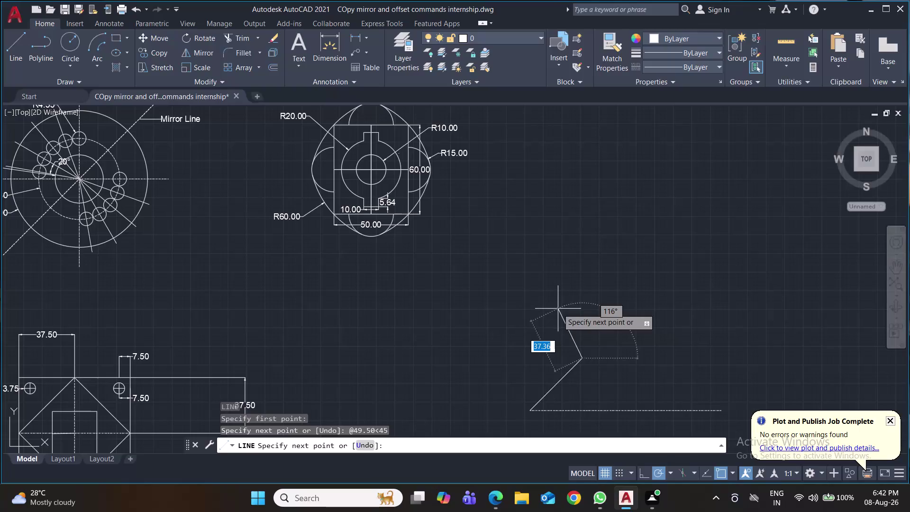
text(35.)
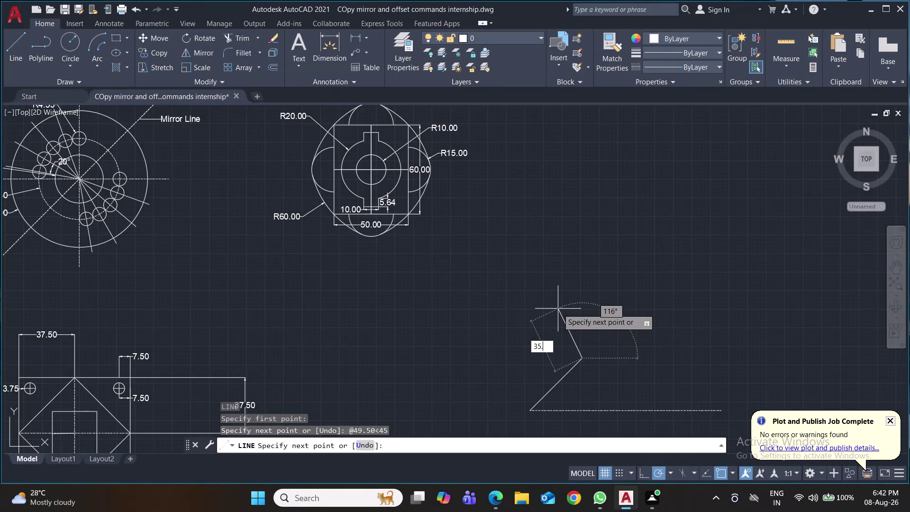
text(36)
key(BackSpace)
key(BackSpace)
key(BackSpace)
key(BackSpace)
key(BackSpace)
key(shift+at)
text(3)
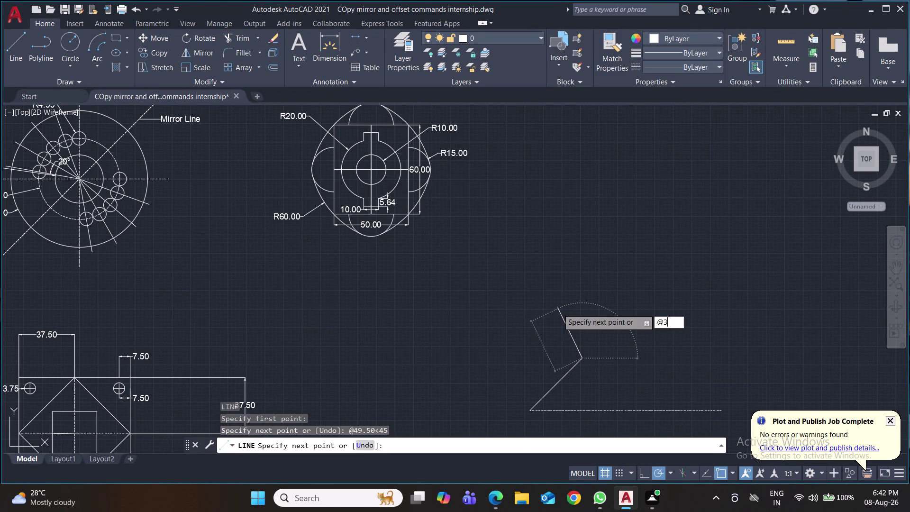
text(5.36)
key(Tab)
key(Tab)
key(Escape)
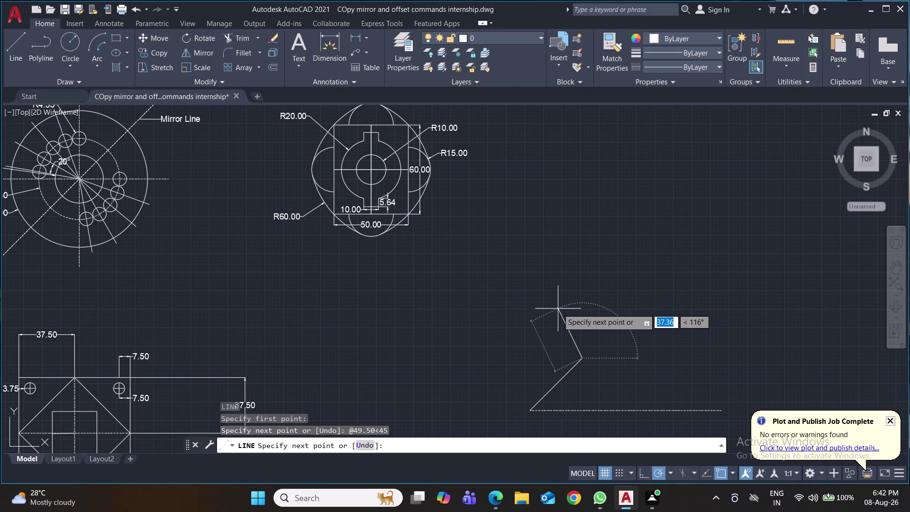
key(Tab)
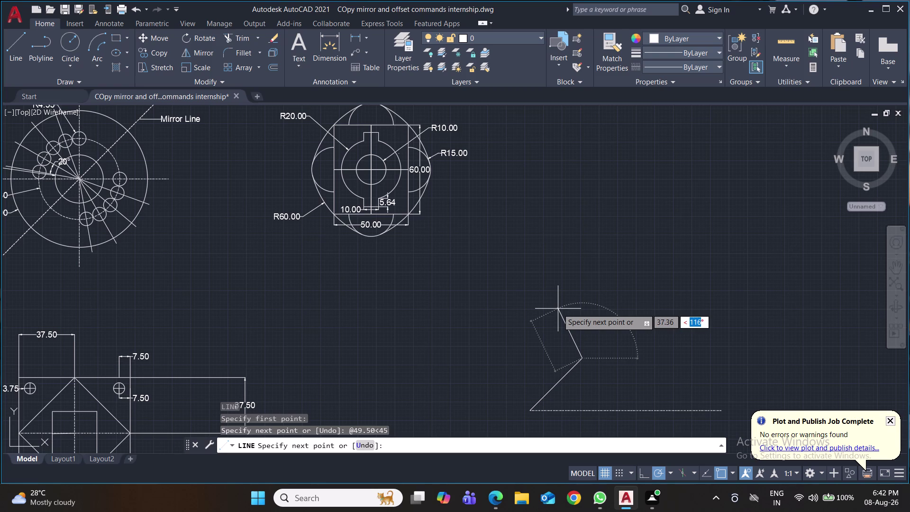
text(135)
key(Return)
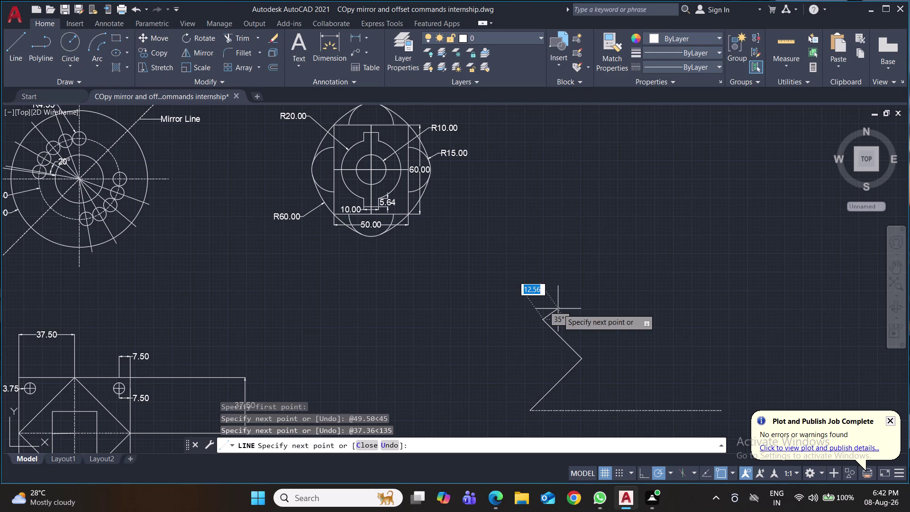